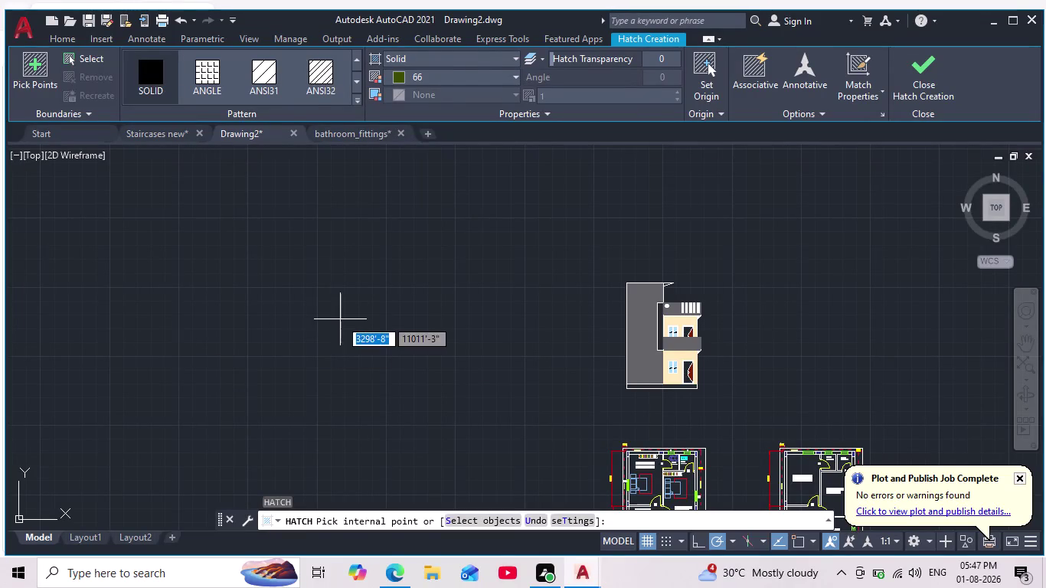
Cancel the HATCH command and the stray selection window with Esc, leaving no area filled.
key(Escape)
click(148, 254)
click(343, 383)
key(Escape)
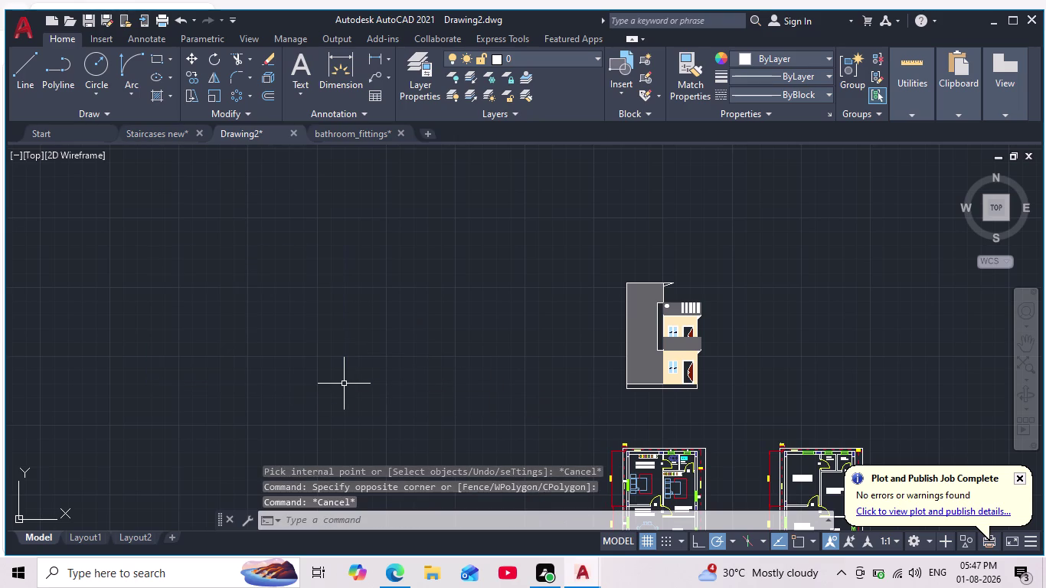